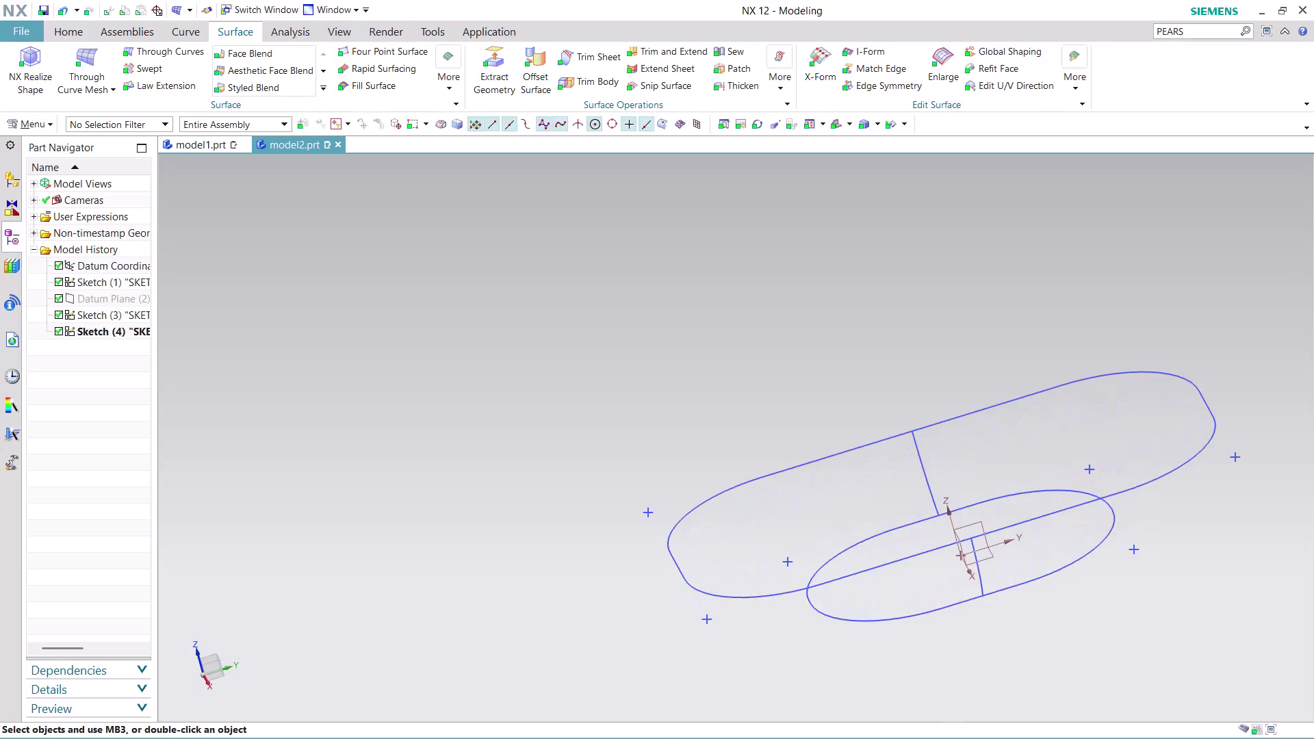
scroll(up, 3)
scroll(up, 3)
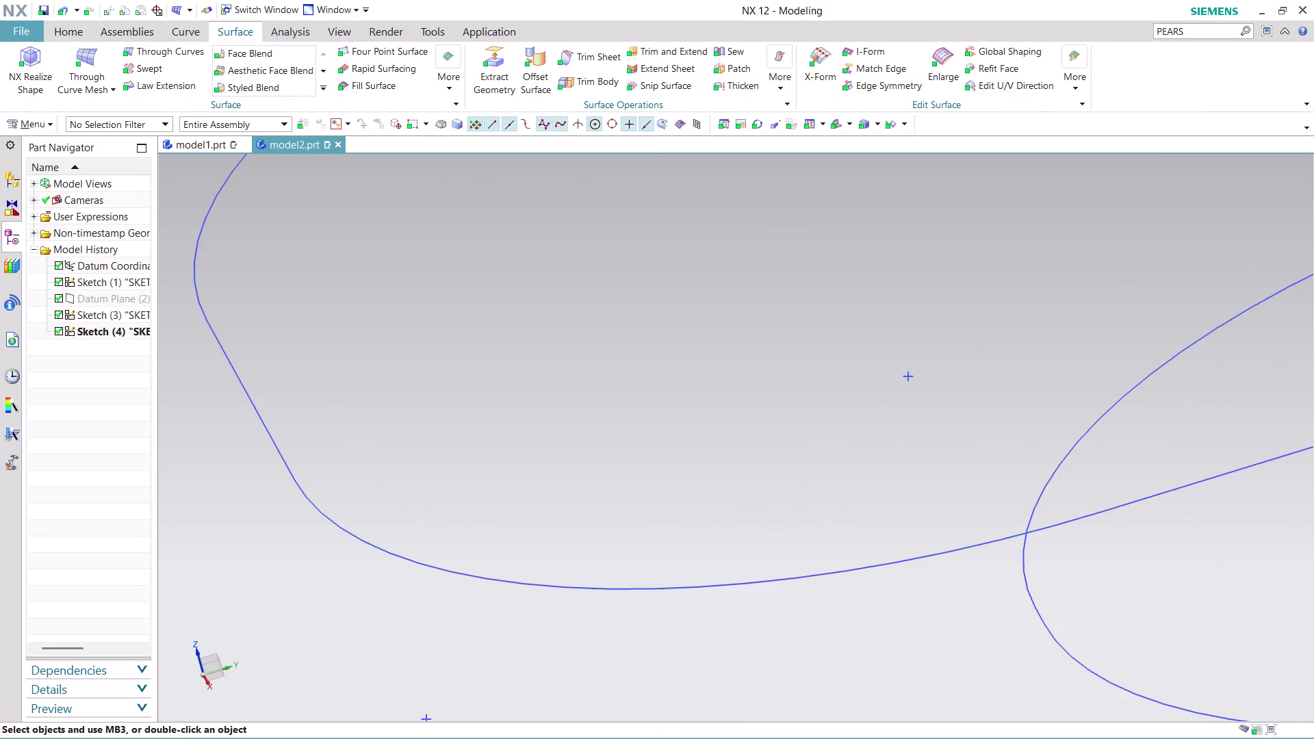
scroll(up, 3)
scroll(down, 3)
scroll(down, 3)
scroll(down, 3)
scroll(up, 3)
scroll(up, 3)
scroll(up, 3)
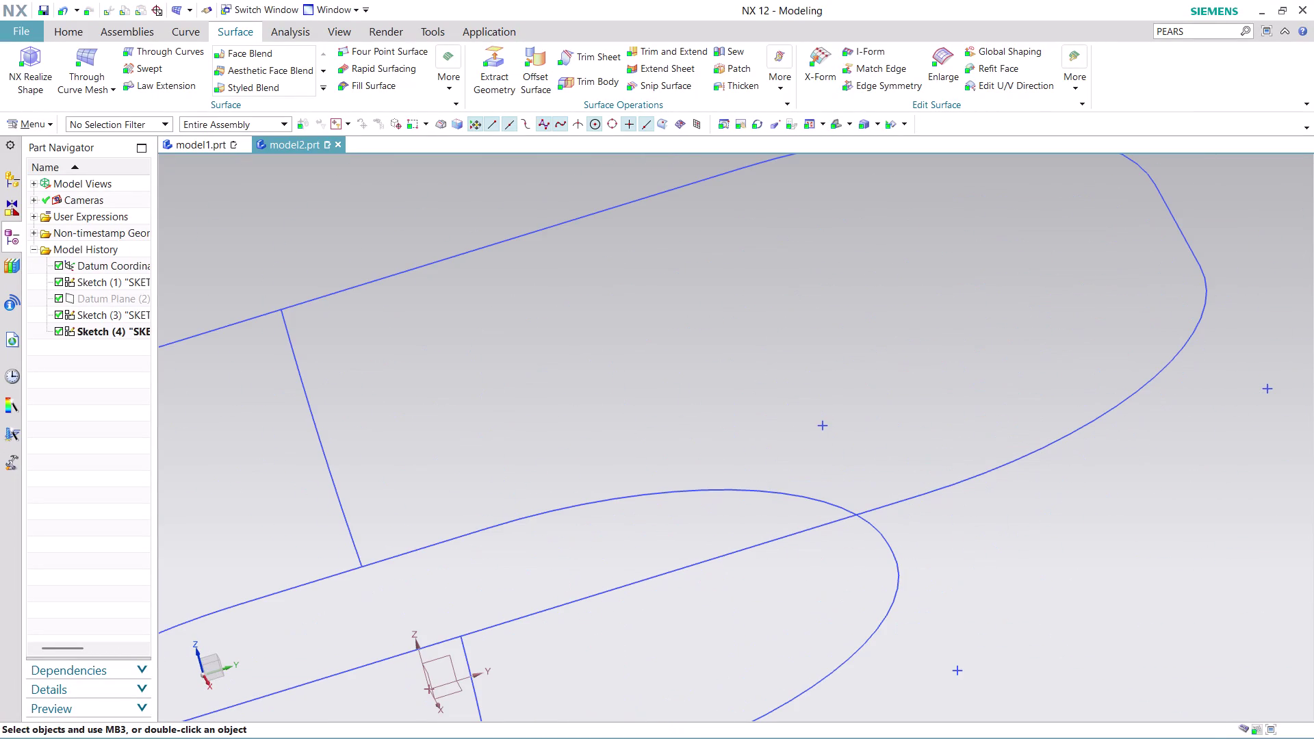